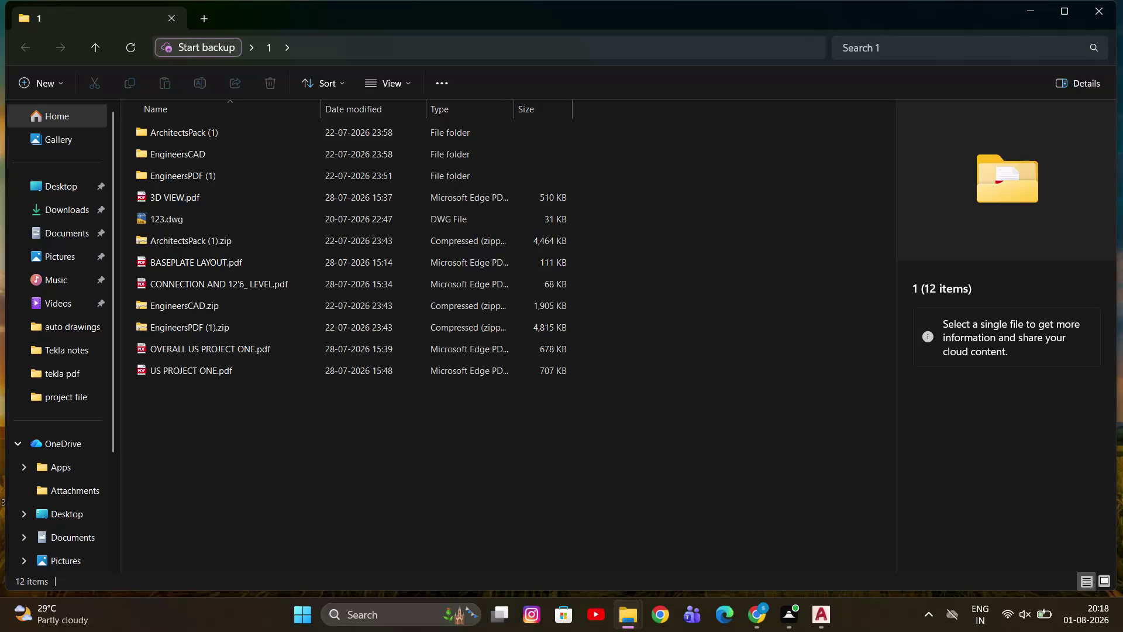
click(1028, 0)
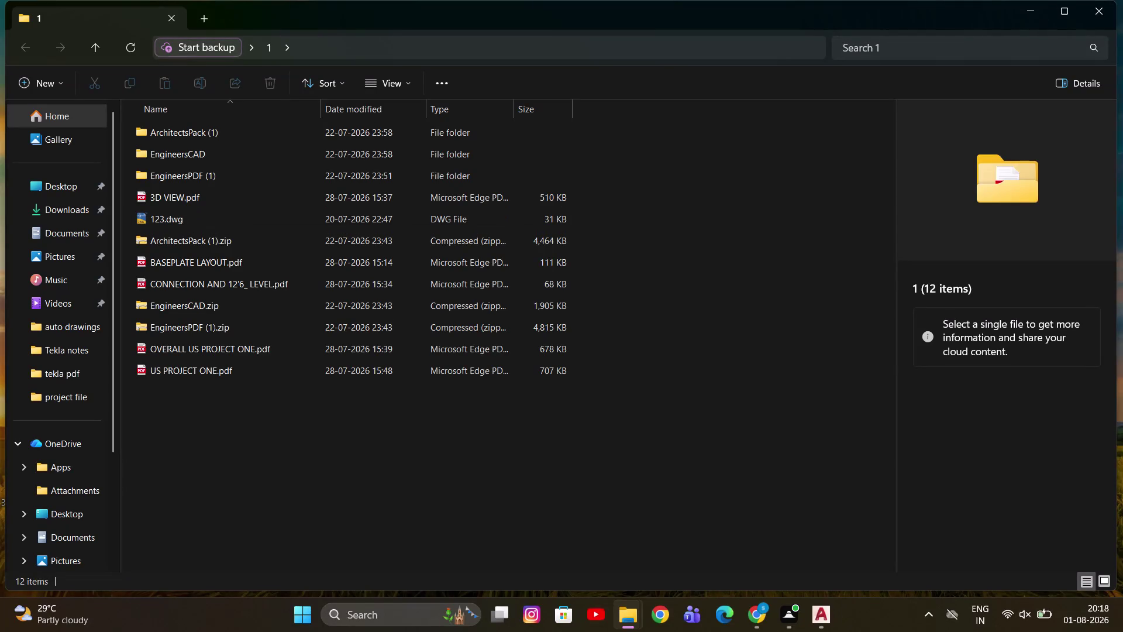